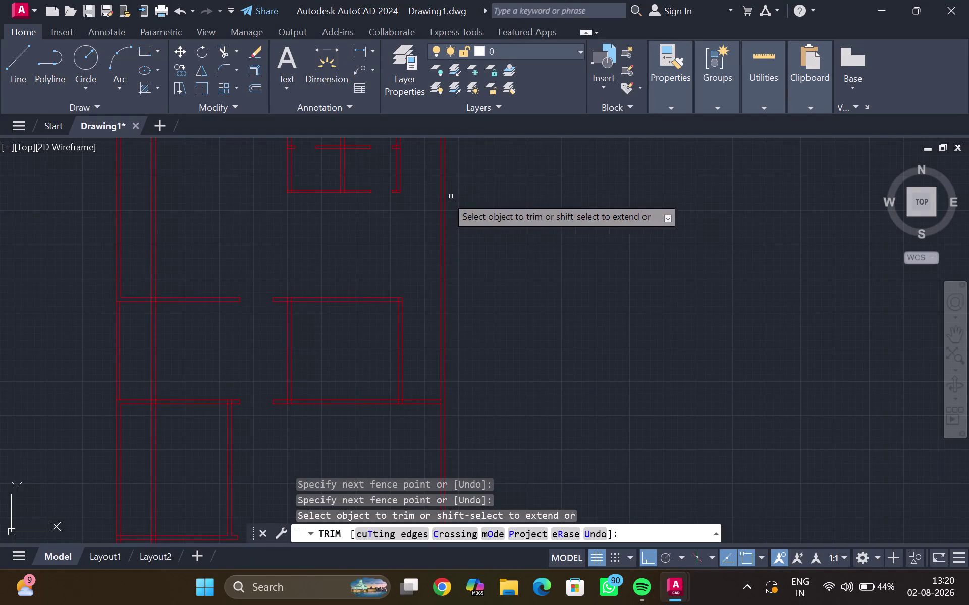
Cancel the ongoing trim command.
scroll(down, 3)
scroll(up, 3)
key(Escape)
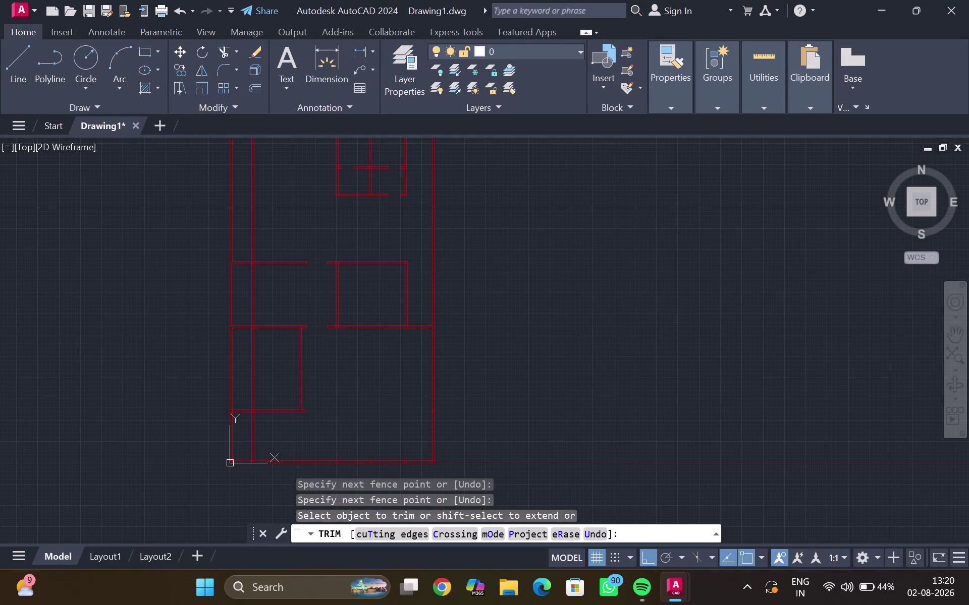
Pan and zoom until the whole red-walled floor plan is centred in view.
scroll(down, 3)
middle_drag(506, 199, 474, 299)
scroll(up, 3)
scroll(down, 3)
scroll(up, 3)
middle_drag(328, 317, 478, 198)
scroll(up, 3)
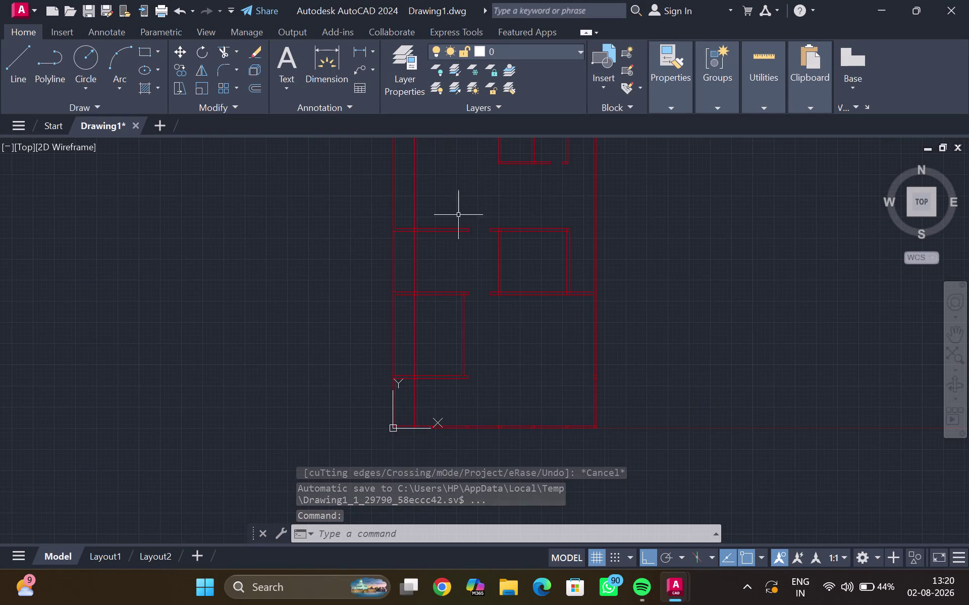
middle_drag(390, 260, 311, 306)
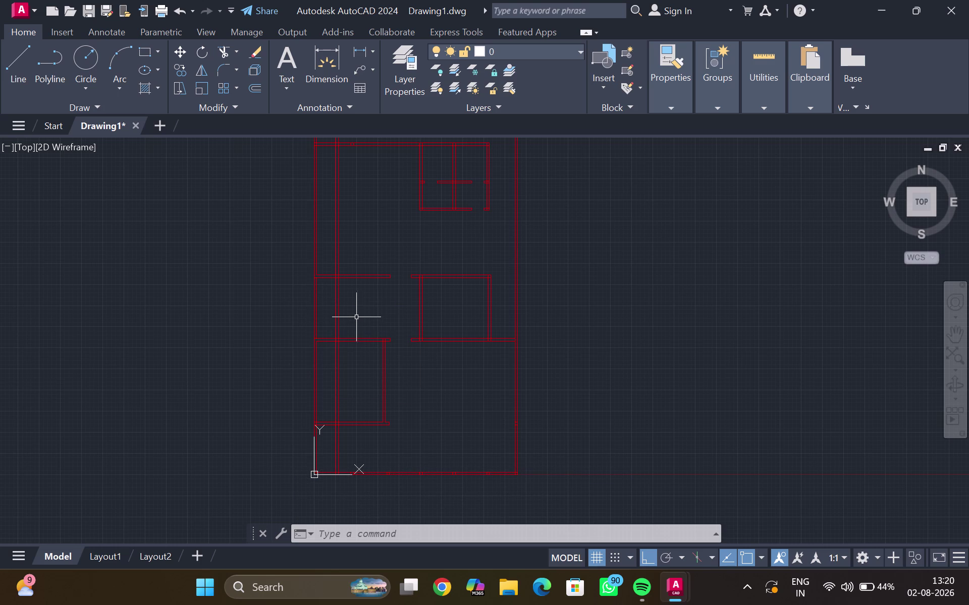
Start TRIM (TR) and fence-cut the first overlapping wall lines.
text(tr)
key(Return)
drag(348, 359, 324, 371)
drag(346, 435, 332, 444)
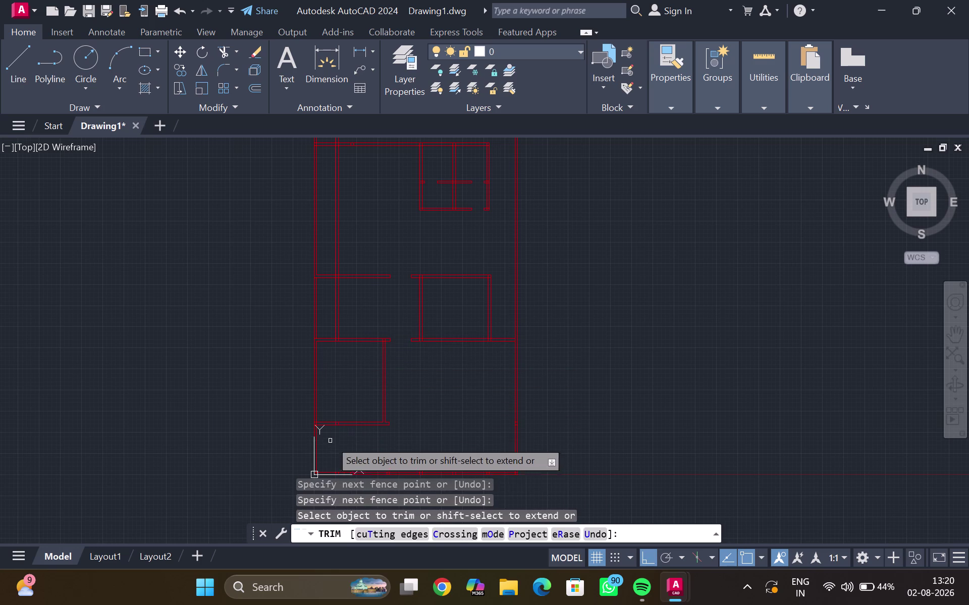
Trim the overlapping double lines at the bottom wall junction.
scroll(up, 3)
scroll(up, 3)
drag(361, 405, 343, 402)
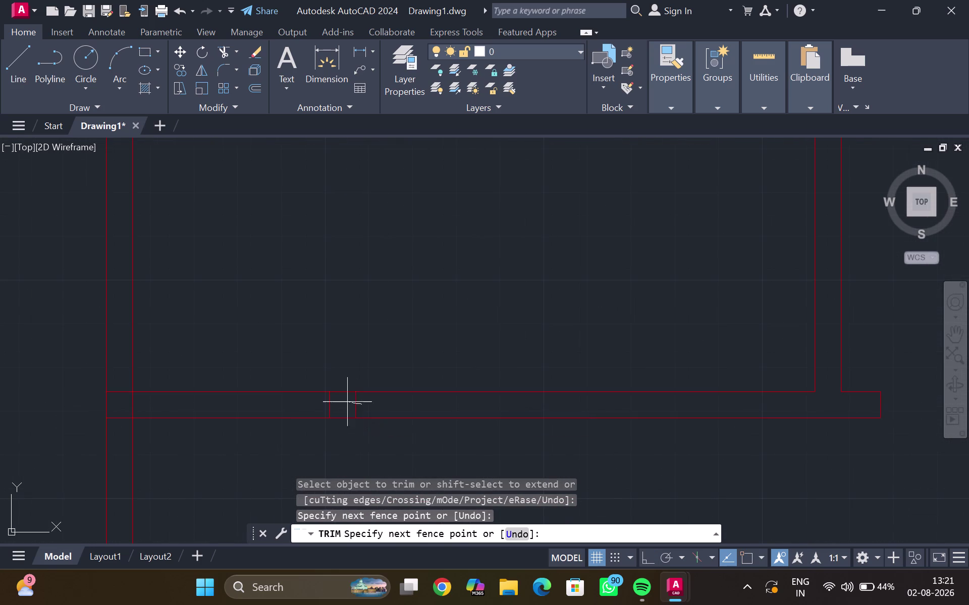
drag(344, 402, 322, 404)
Trim the wall line segments crossing the inner wall junction.
scroll(down, 3)
middle_drag(341, 304, 320, 395)
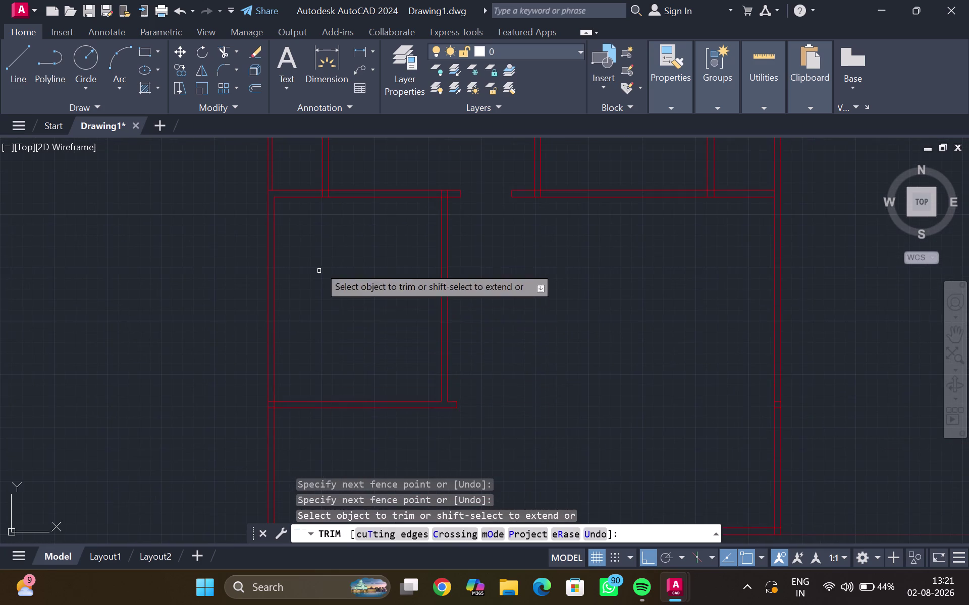
middle_drag(318, 266, 275, 490)
scroll(up, 3)
drag(303, 400, 279, 395)
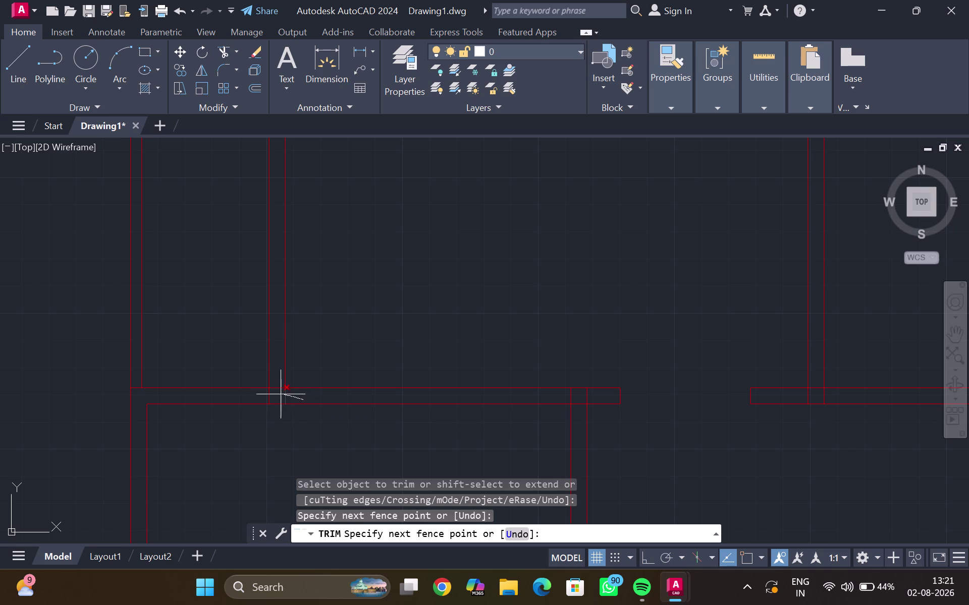
drag(279, 394, 263, 393)
Trim the overlapping lines and leftover segment at the next wall junction.
scroll(down, 3)
middle_drag(282, 358, 243, 480)
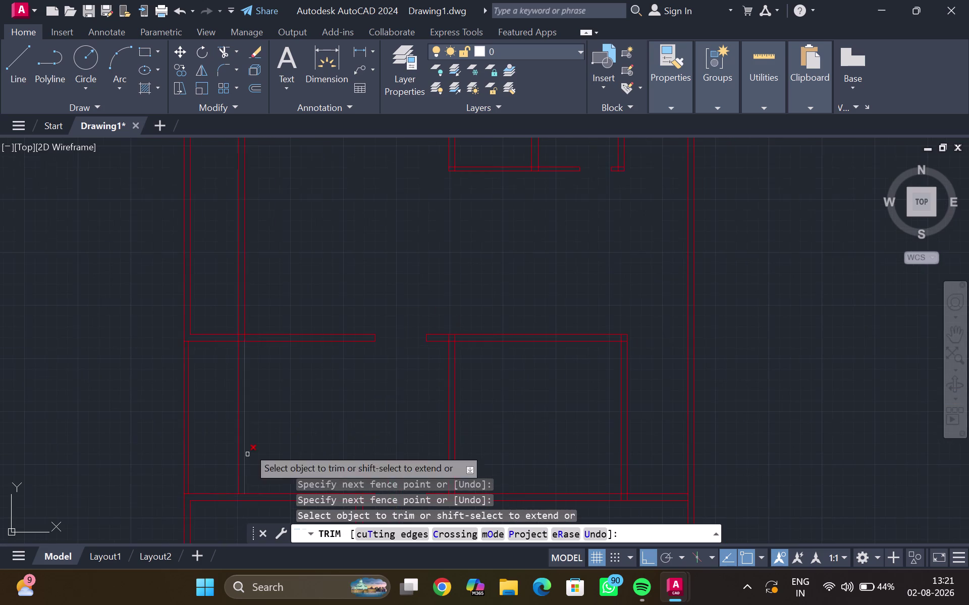
scroll(up, 3)
middle_drag(255, 381, 248, 457)
scroll(up, 3)
scroll(down, 3)
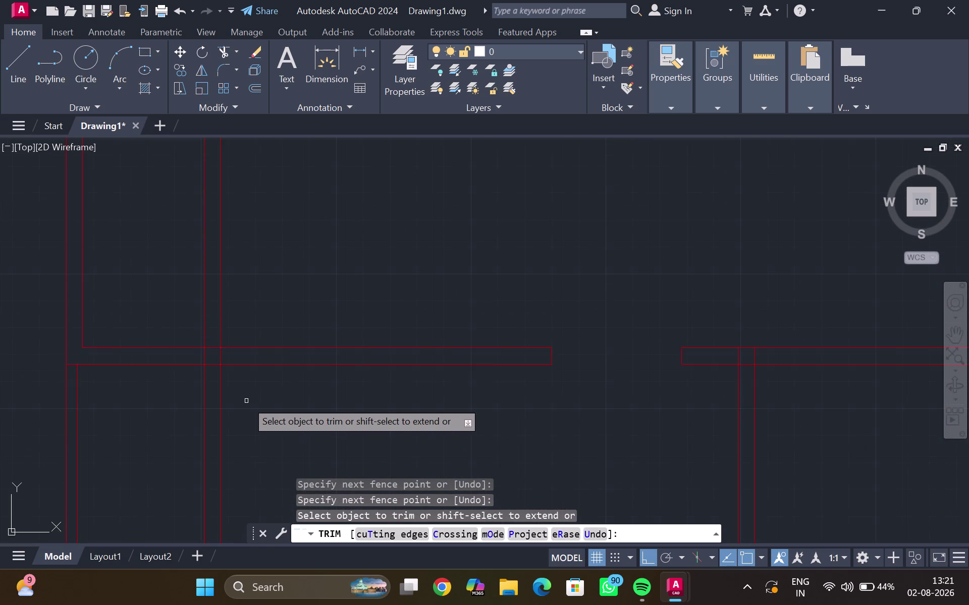
middle_drag(246, 401, 245, 410)
drag(255, 292, 160, 295)
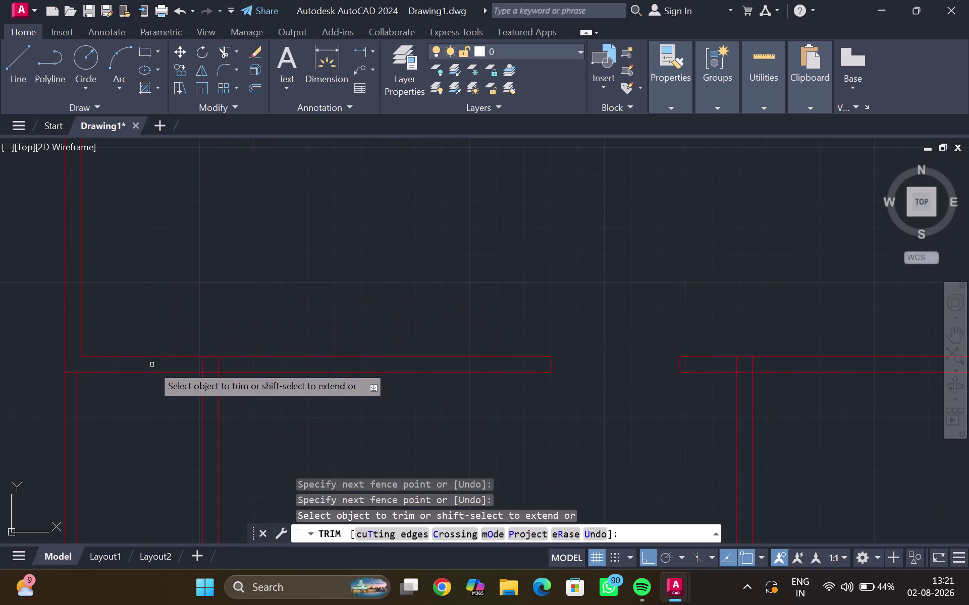
drag(180, 363, 231, 367)
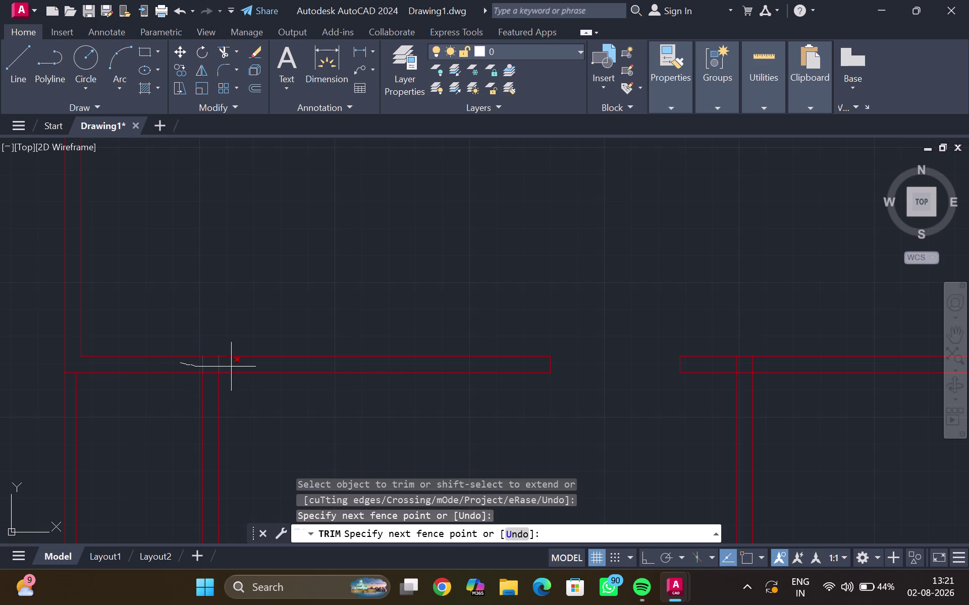
drag(231, 366, 233, 367)
Trim the overlapping lines along the upper wall.
scroll(down, 3)
middle_drag(271, 311, 209, 449)
scroll(down, 3)
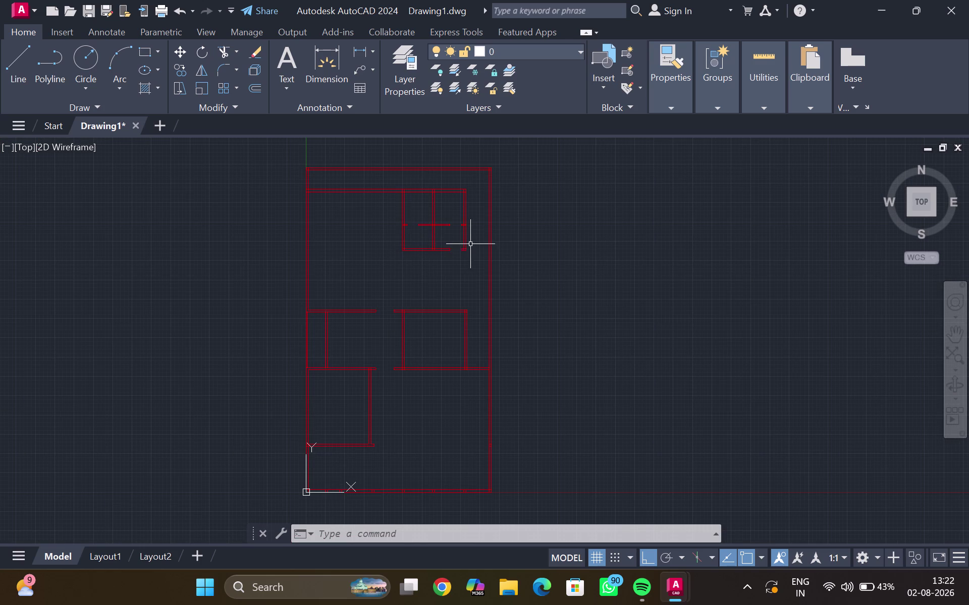
click(535, 248)
scroll(up, 3)
scroll(down, 3)
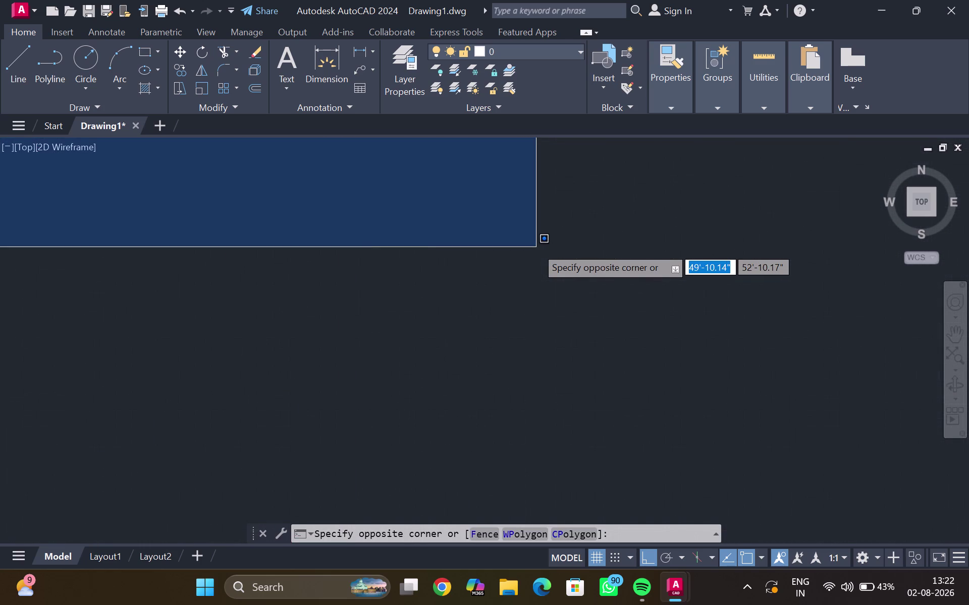
scroll(down, 3)
click(536, 247)
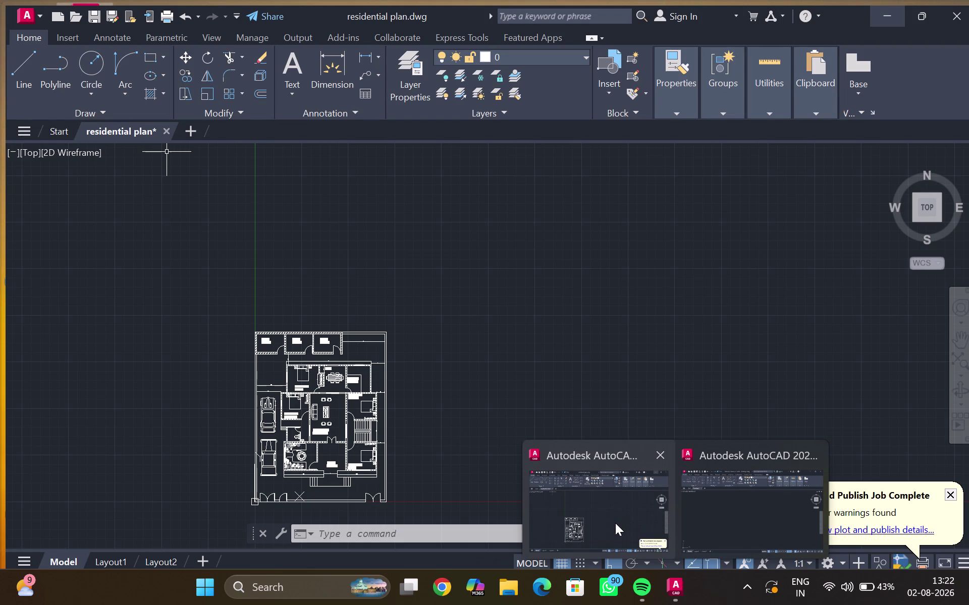
Switch back to Drawing1 from the taskbar preview and centre the floor plan.
click(710, 500)
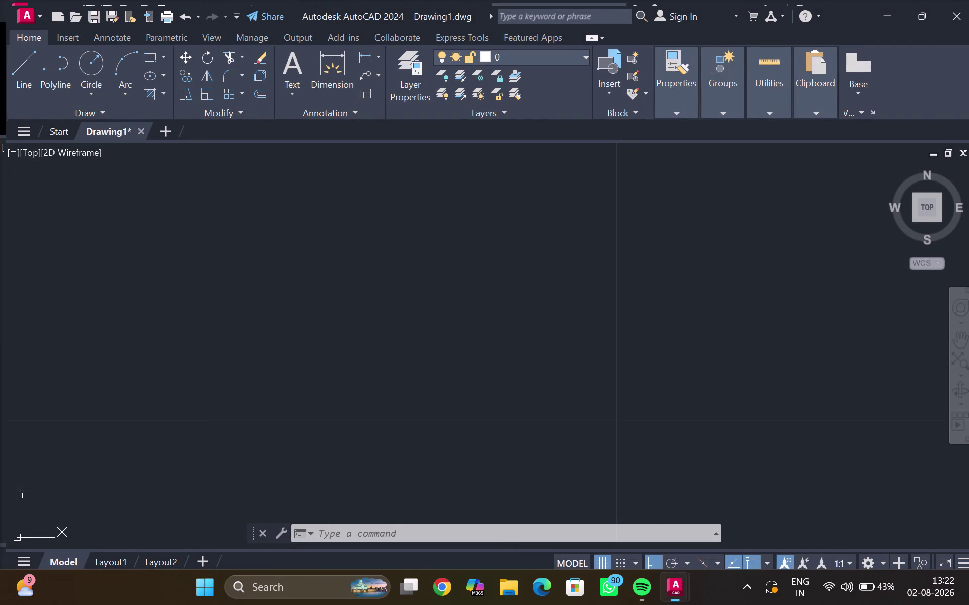
scroll(down, 3)
scroll(down, 3)
middle_drag(480, 365, 656, 327)
scroll(up, 3)
scroll(down, 3)
middle_drag(564, 325, 632, 323)
scroll(down, 3)
middle_drag(608, 326, 600, 308)
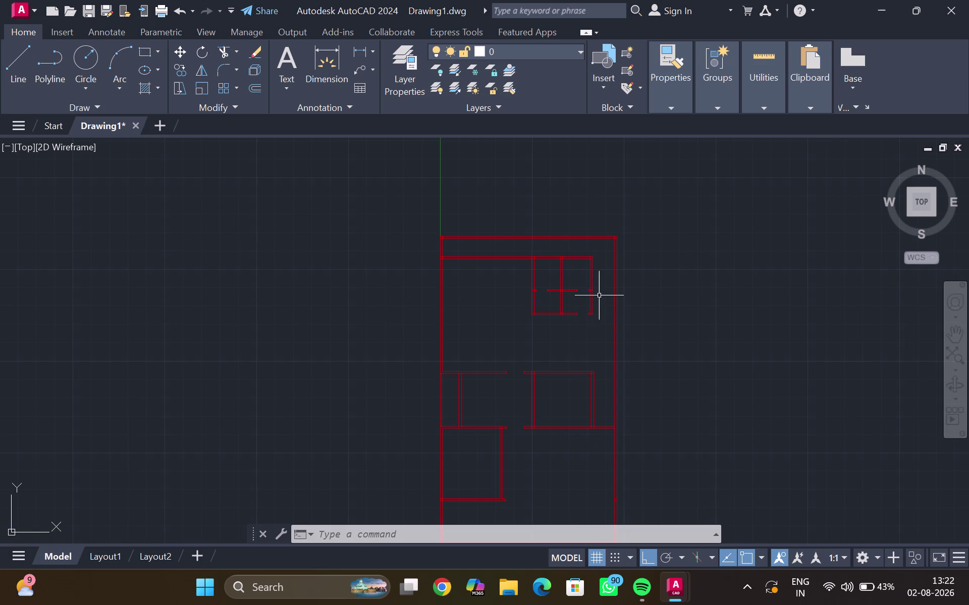
Pan across the upper rooms, then zoom out to show the whole plan.
scroll(down, 3)
scroll(up, 3)
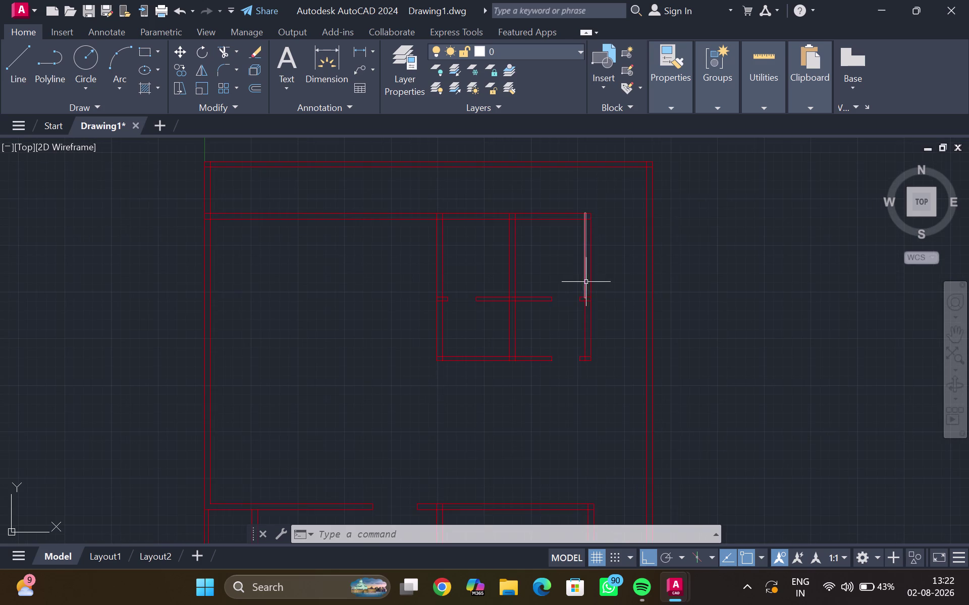
middle_drag(536, 275, 502, 200)
scroll(down, 3)
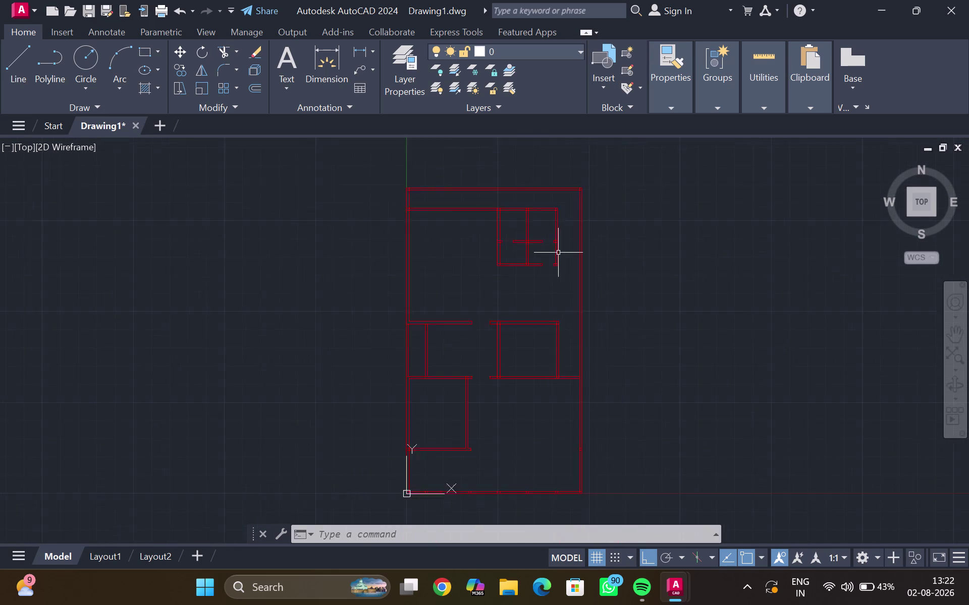
scroll(down, 3)
middle_drag(559, 253, 536, 220)
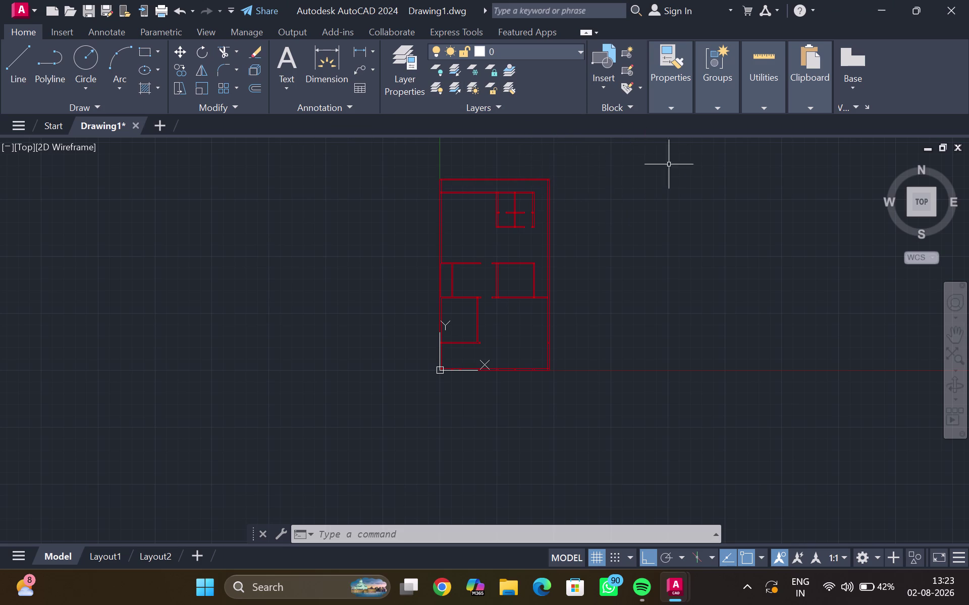
middle_drag(681, 224, 419, 323)
scroll(up, 3)
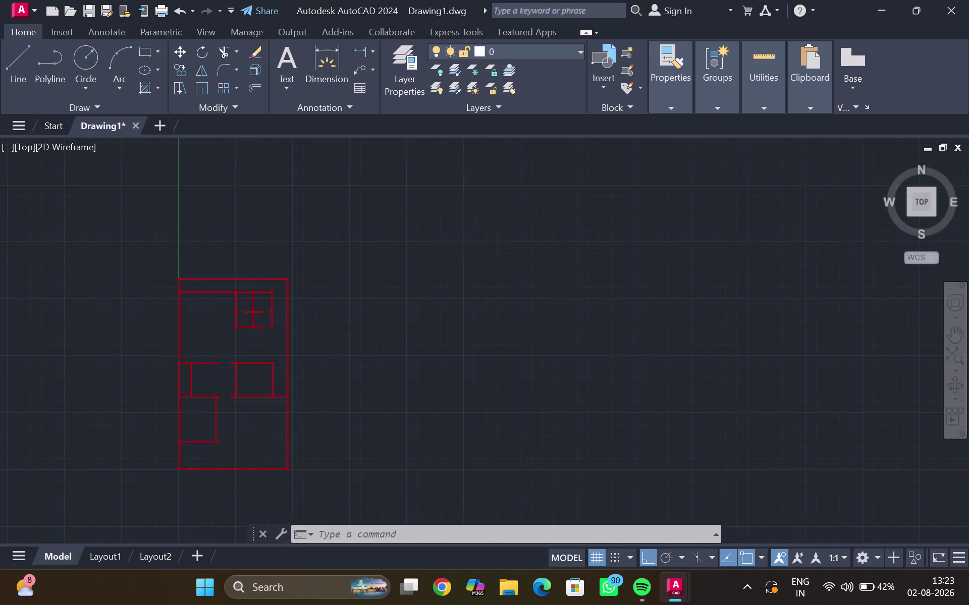
scroll(up, 3)
middle_drag(292, 287, 413, 206)
scroll(down, 3)
scroll(up, 3)
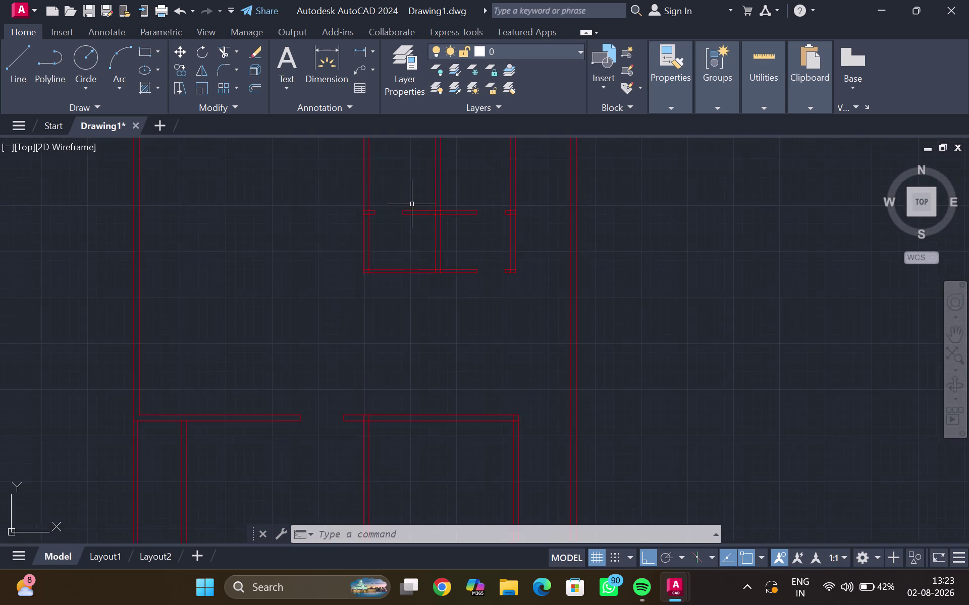
scroll(up, 3)
scroll(down, 3)
scroll(down, 3)
middle_drag(413, 198, 222, 313)
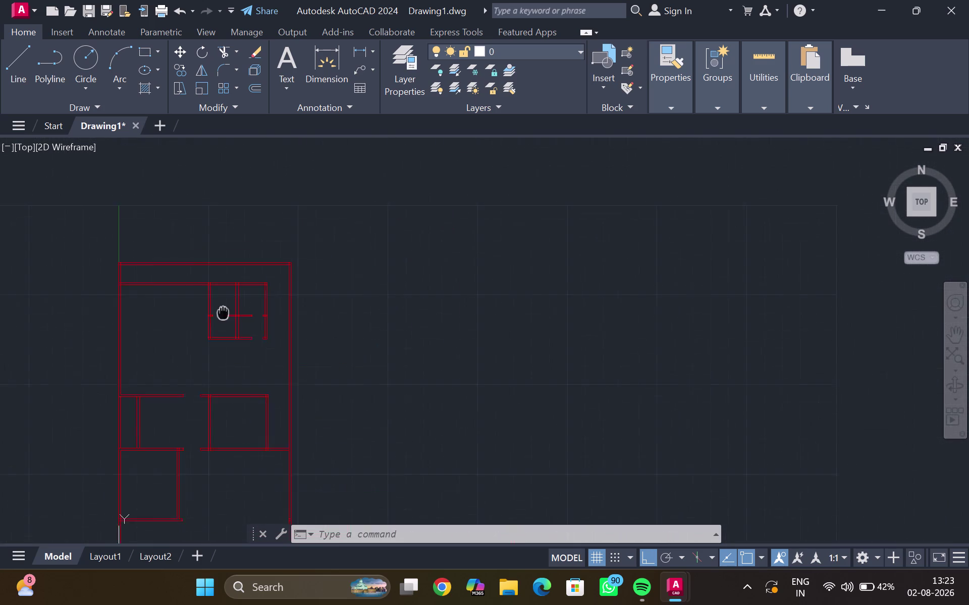
middle_drag(222, 314, 227, 304)
scroll(up, 3)
scroll(down, 3)
middle_drag(318, 254, 334, 316)
scroll(up, 3)
scroll(down, 3)
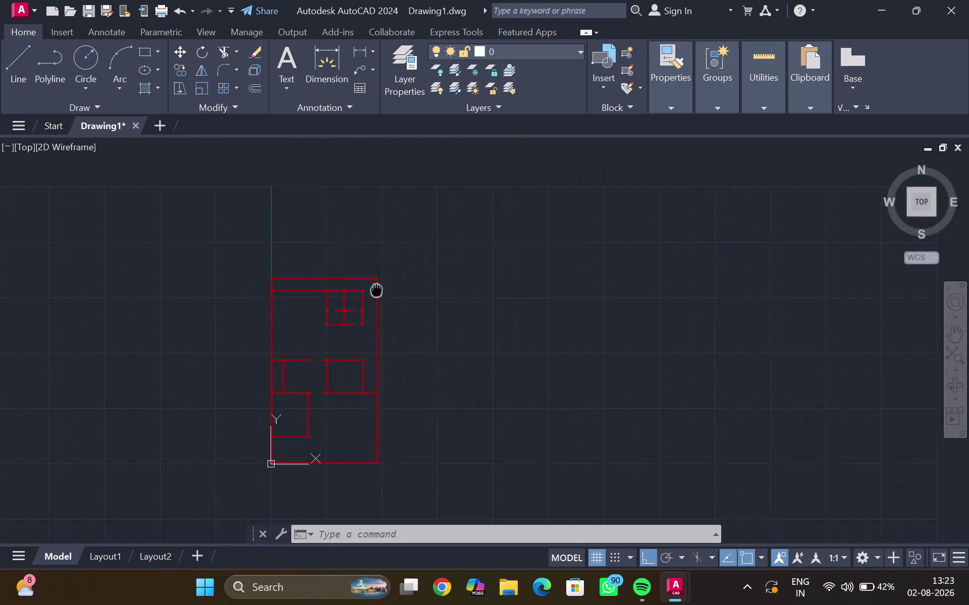
middle_drag(334, 315, 449, 268)
scroll(up, 3)
scroll(down, 3)
scroll(up, 3)
scroll(down, 3)
middle_drag(446, 277, 514, 186)
scroll(up, 3)
scroll(down, 3)
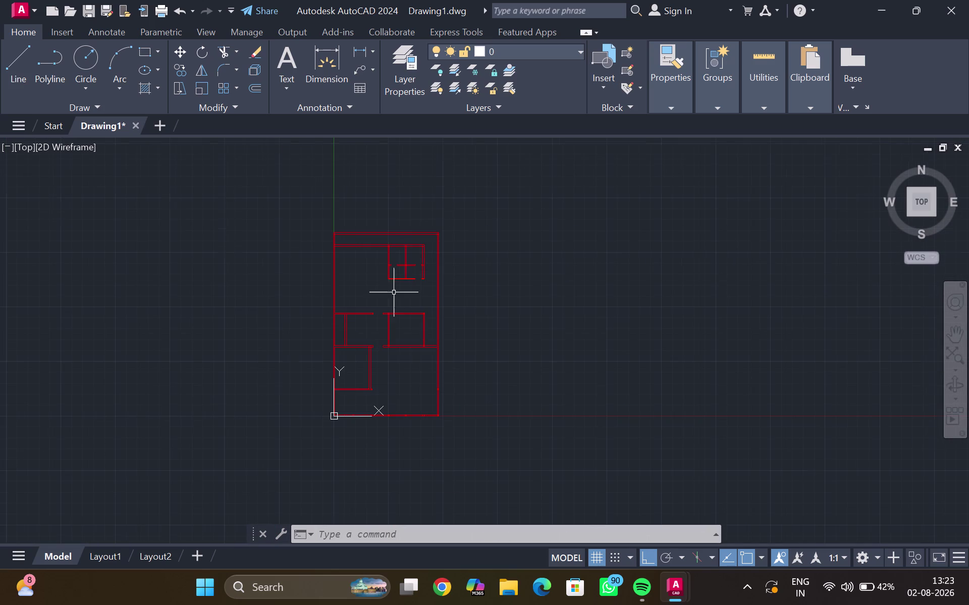
middle_drag(440, 231, 427, 194)
scroll(down, 3)
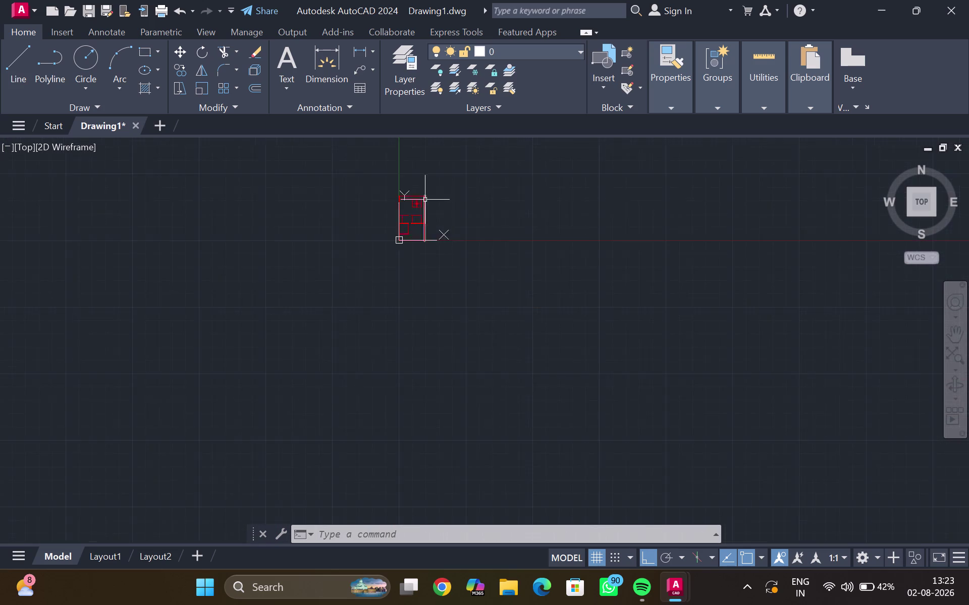
scroll(down, 3)
scroll(up, 3)
scroll(up, 3)
scroll(up, 3)
middle_drag(418, 203, 408, 214)
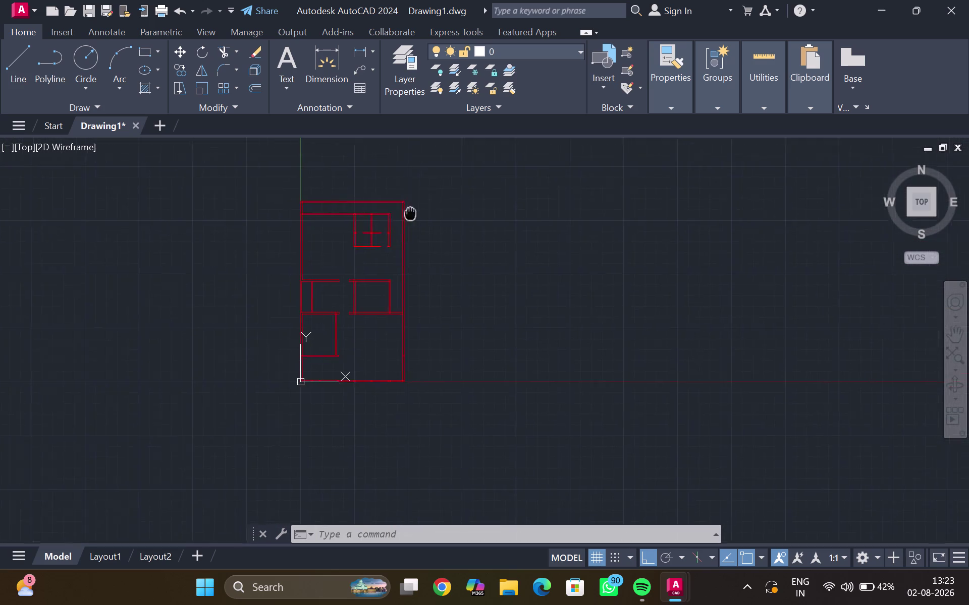
middle_drag(409, 213, 321, 247)
scroll(down, 3)
scroll(down, 3)
middle_drag(339, 260, 397, 232)
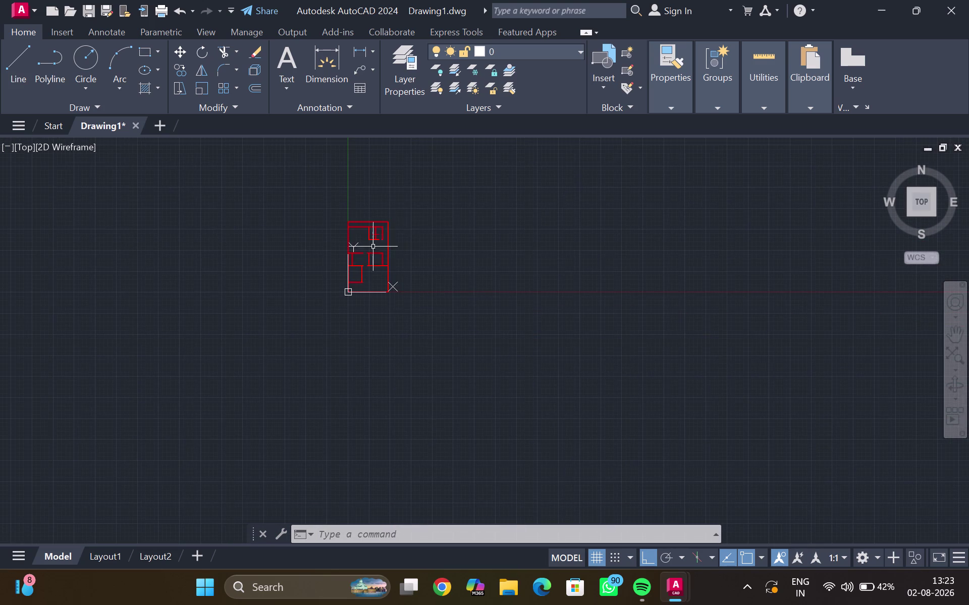
scroll(up, 3)
scroll(up, 3)
middle_drag(365, 245, 401, 221)
scroll(down, 3)
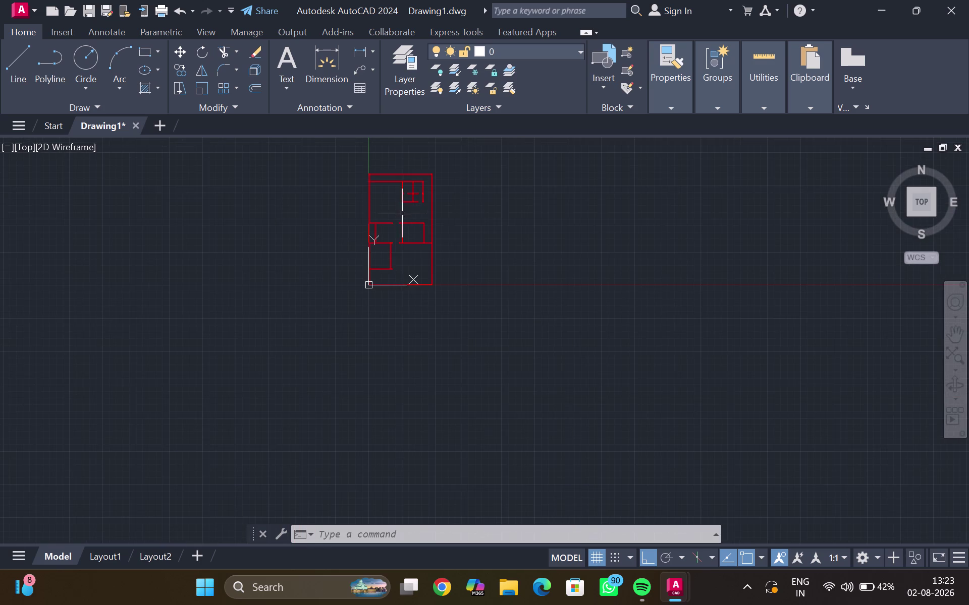
middle_drag(402, 213, 375, 235)
scroll(up, 3)
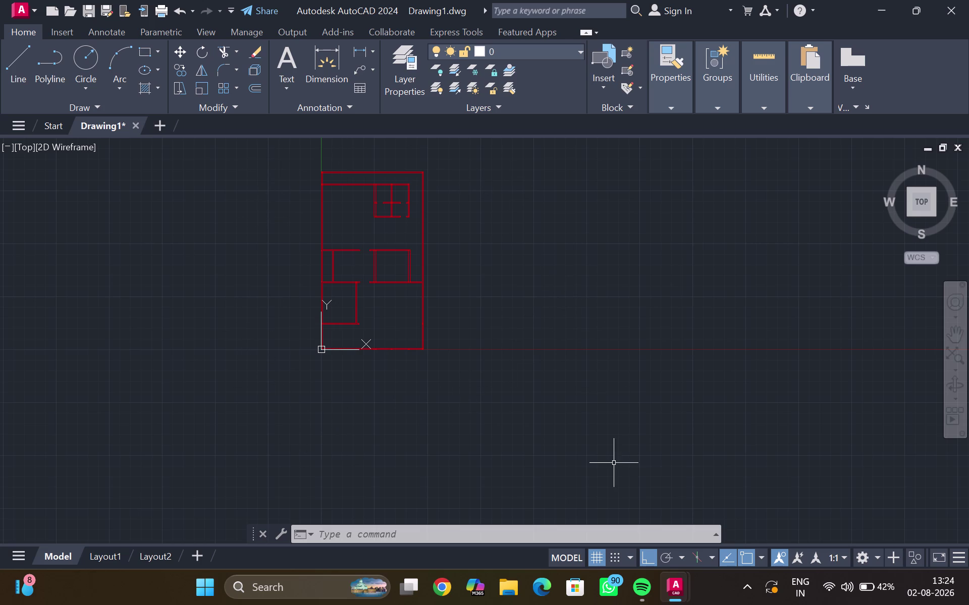
click(752, 584)
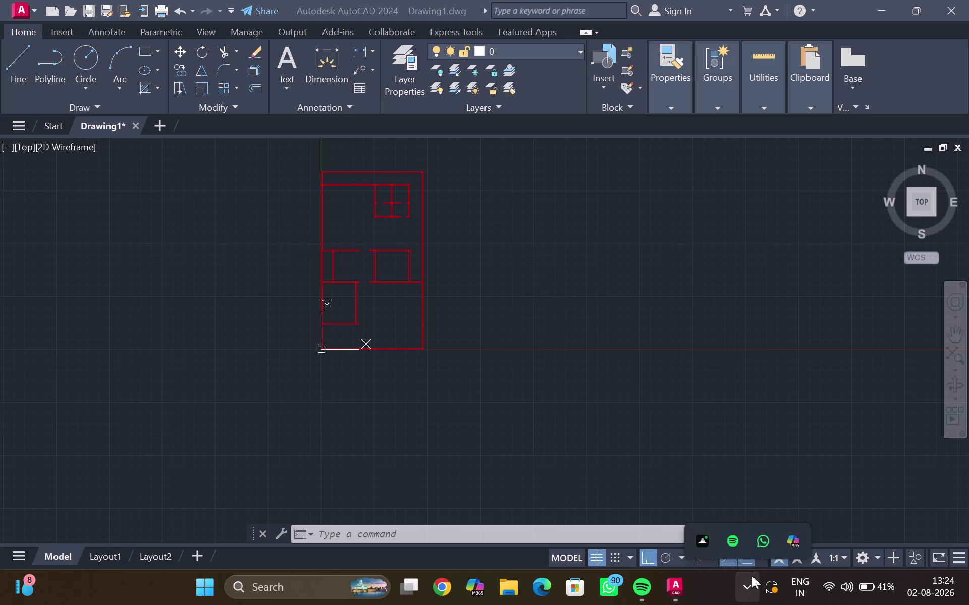
click(733, 387)
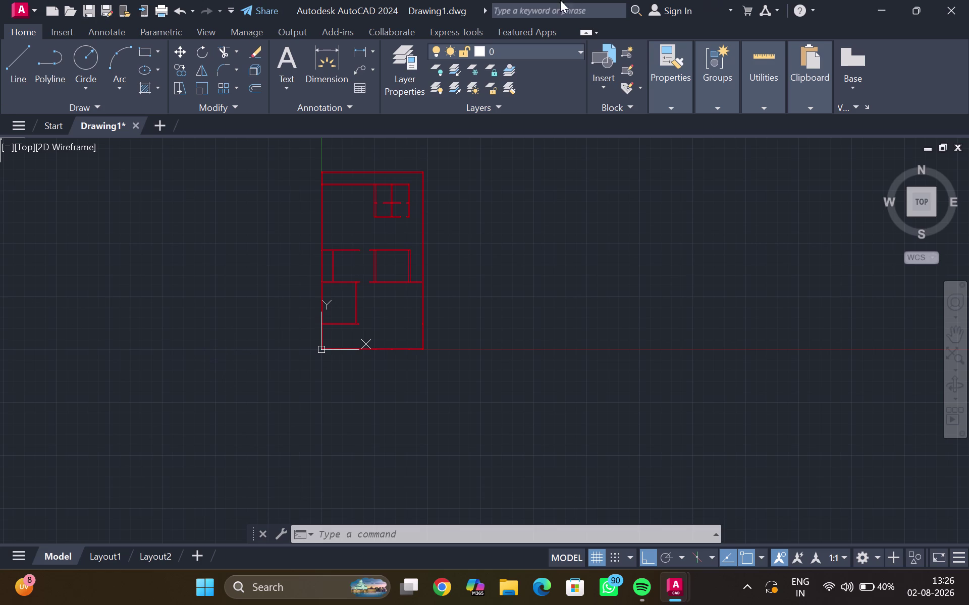
scroll(down, 3)
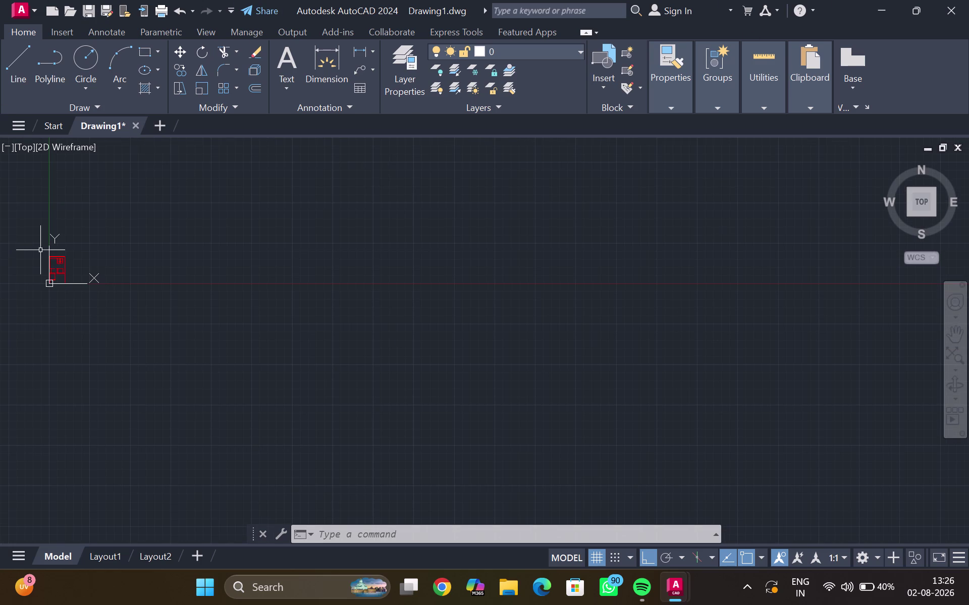